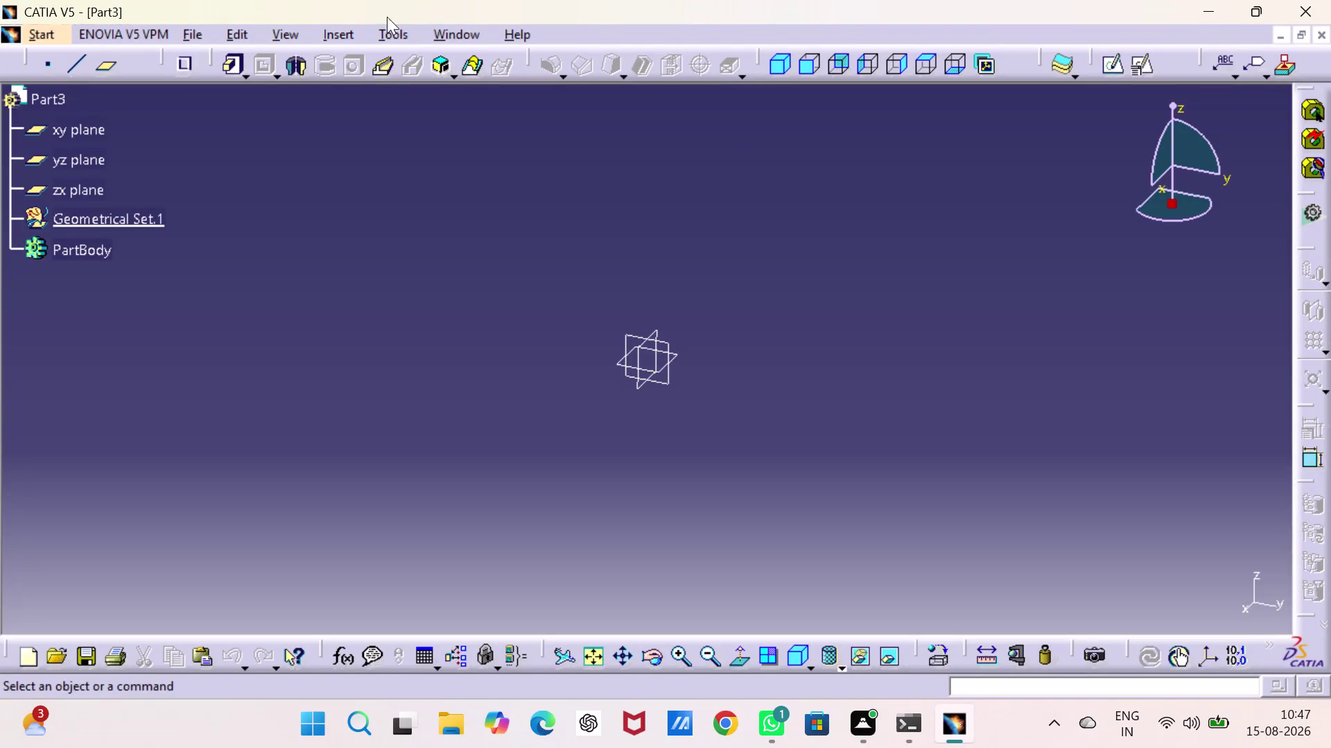
Show the Window menu listing base.CATPart, uppar support.CATPart and Part3.
click(451, 38)
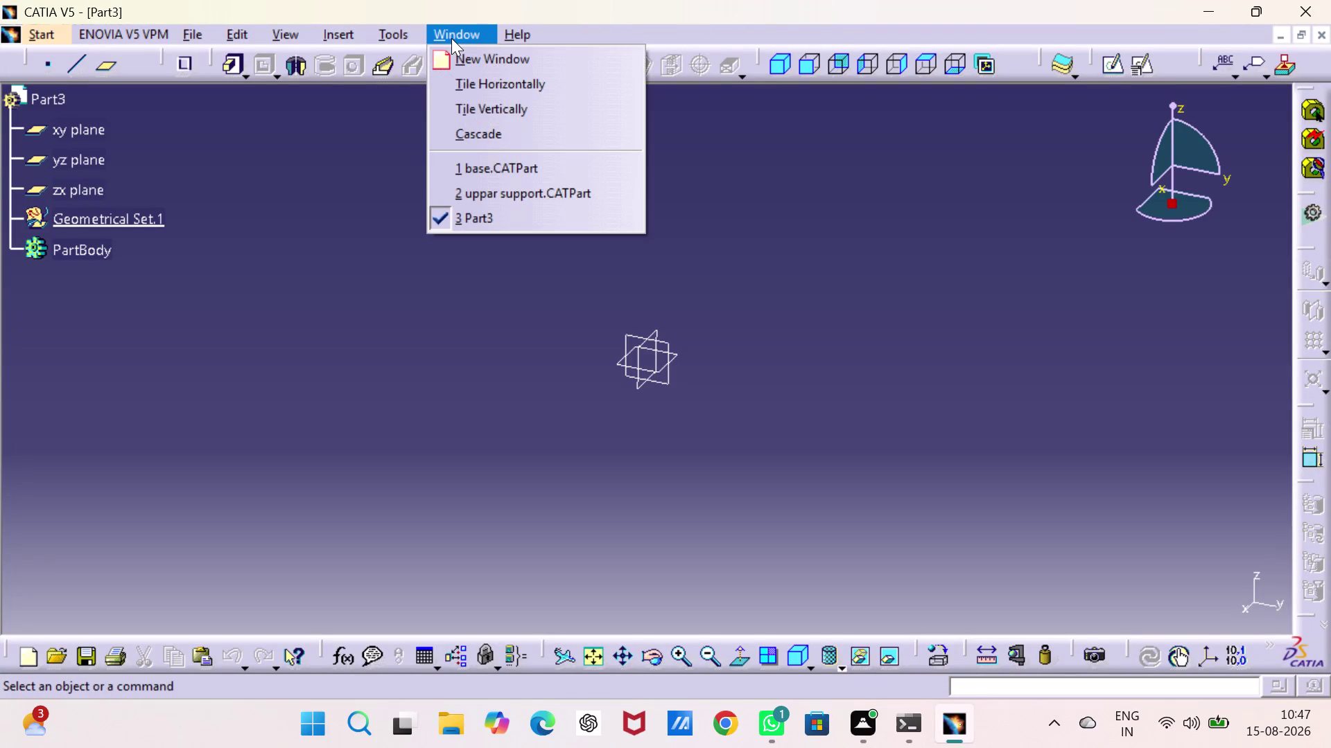